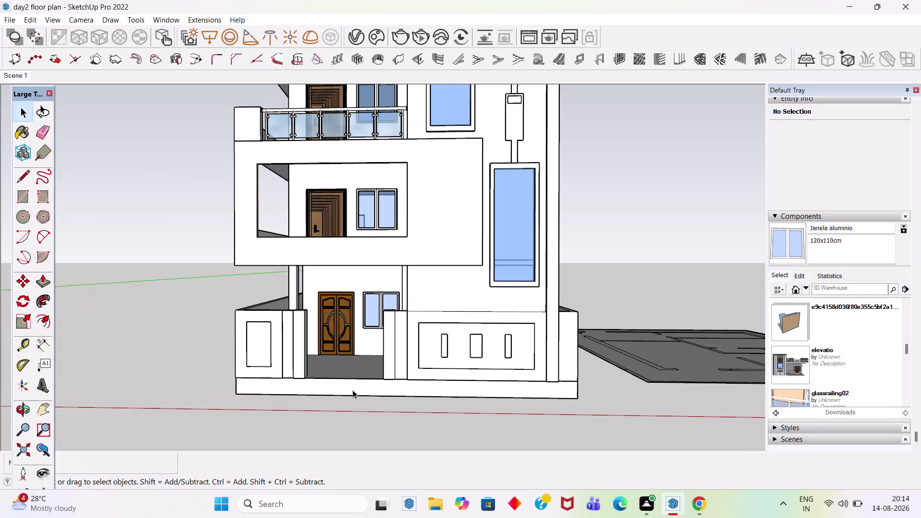
Pull a guide line 3' out from the front base edge with the Tape Measure.
scroll(down, 3)
middle_drag(343, 316, 311, 431)
scroll(up, 3)
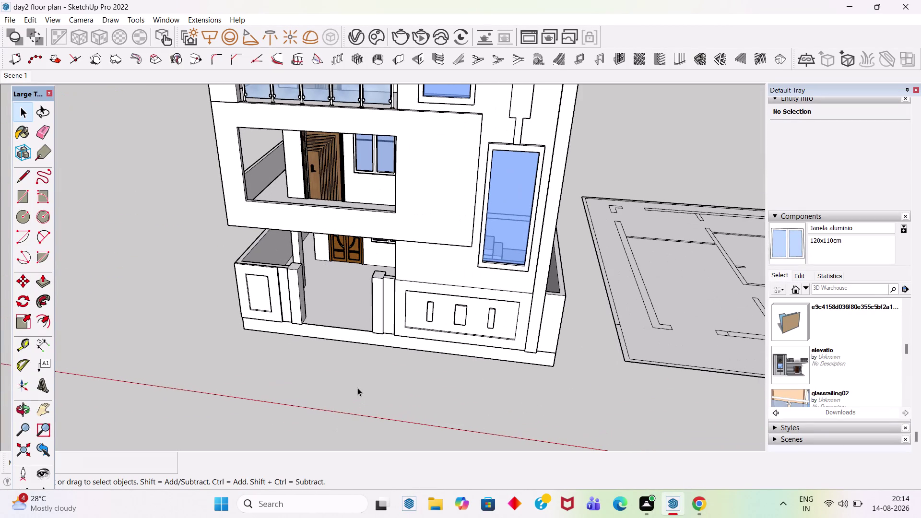
key(t)
click(382, 346)
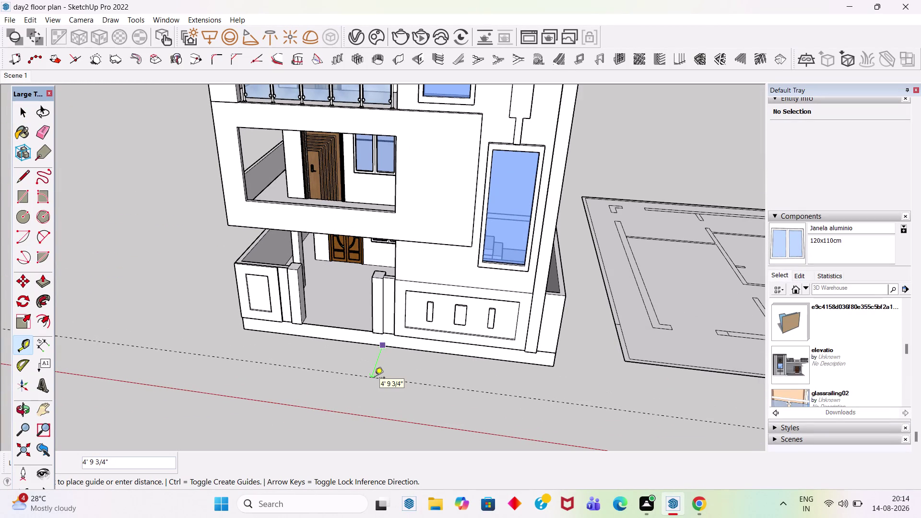
text(3')
key(Return)
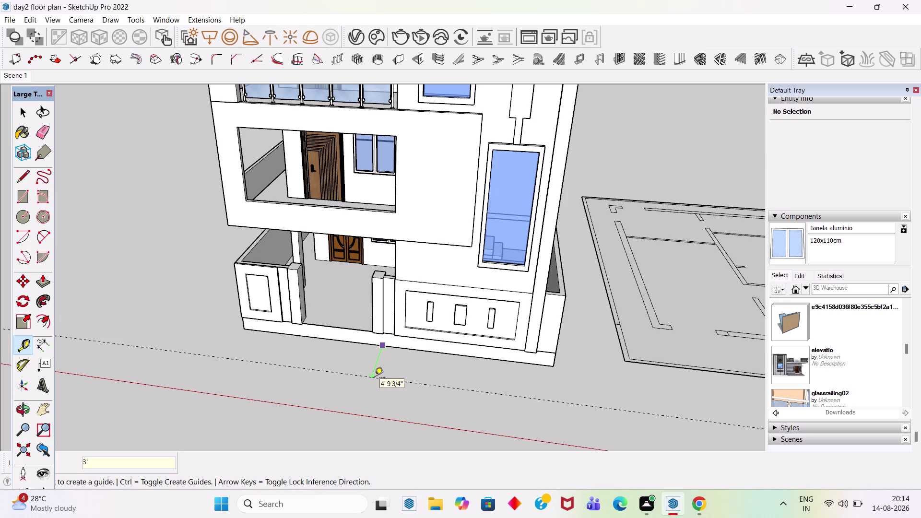
Add a guide line running from the right base corner.
scroll(up, 3)
scroll(down, 3)
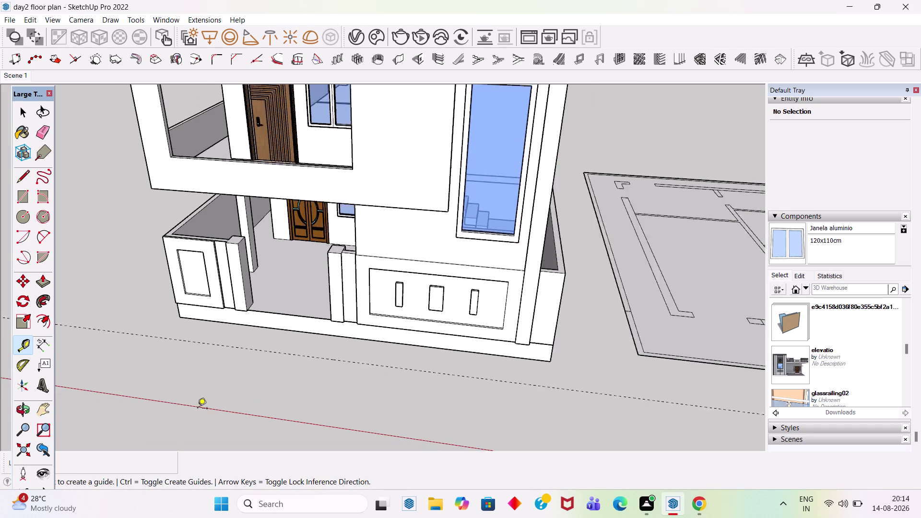
scroll(down, 3)
scroll(up, 3)
scroll(up, 3)
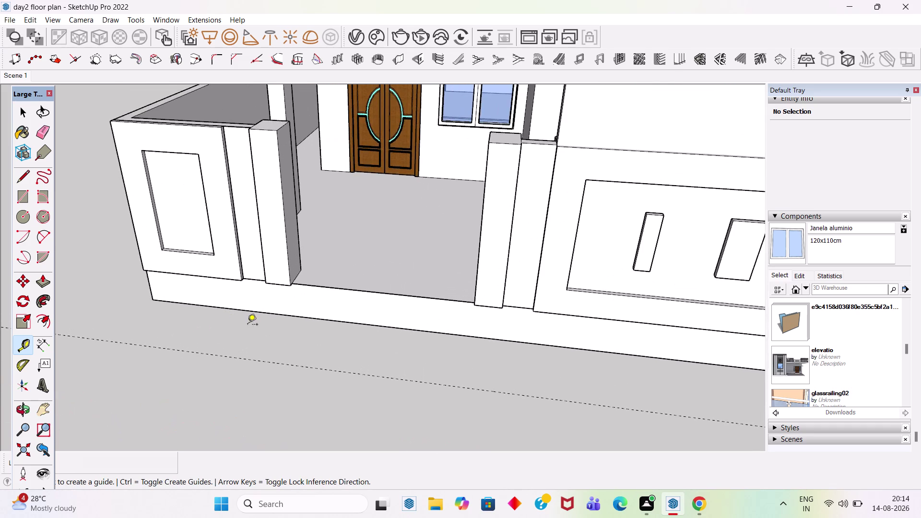
middle_drag(250, 325, 234, 256)
scroll(up, 3)
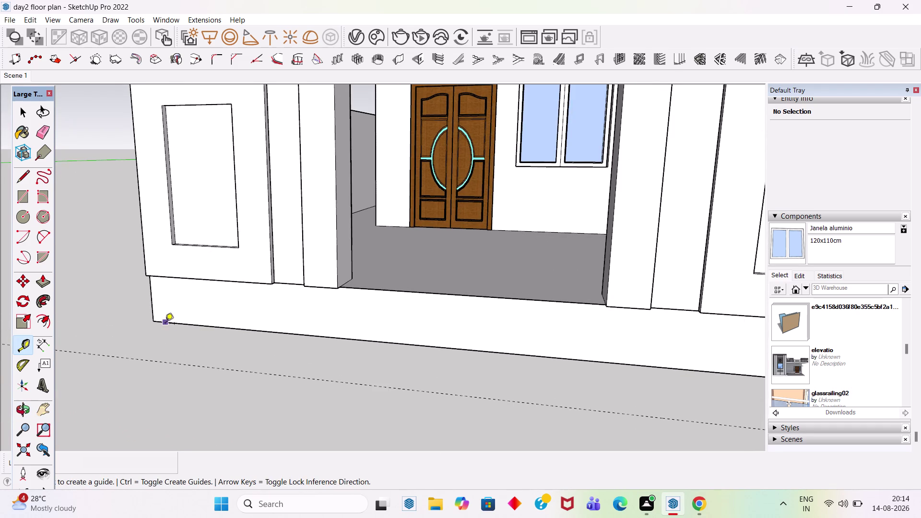
scroll(down, 3)
scroll(down, 3)
scroll(down, 3)
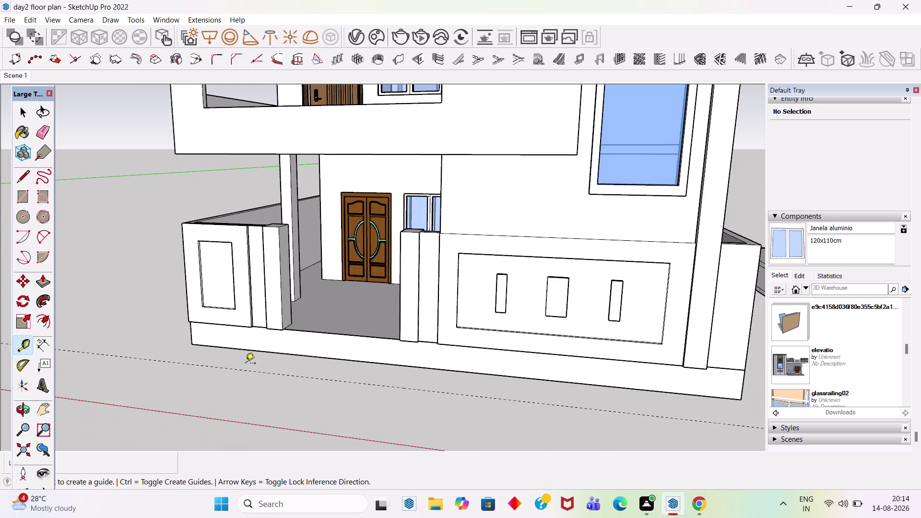
scroll(down, 3)
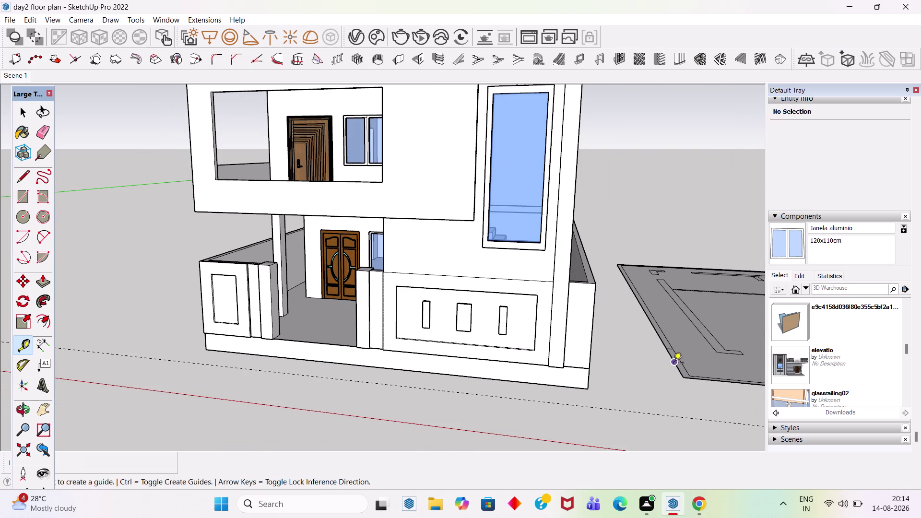
scroll(up, 3)
scroll(up, 3)
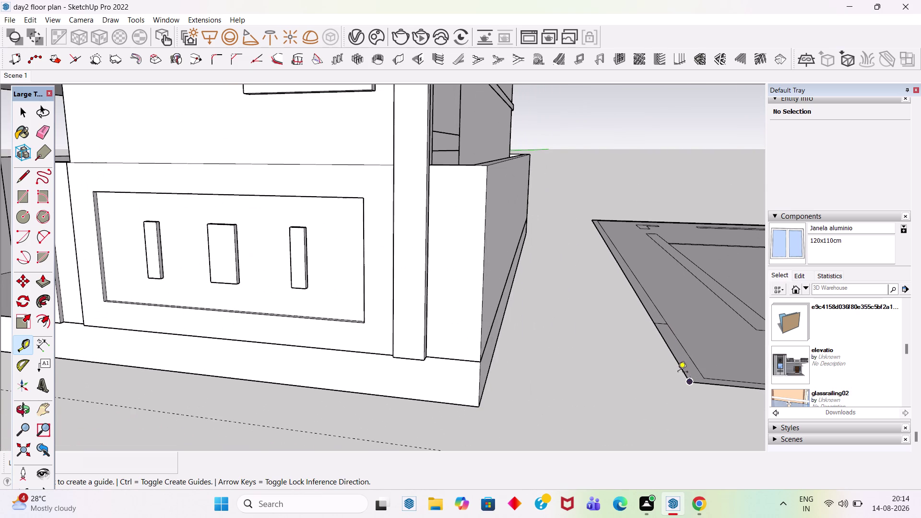
click(681, 369)
scroll(down, 3)
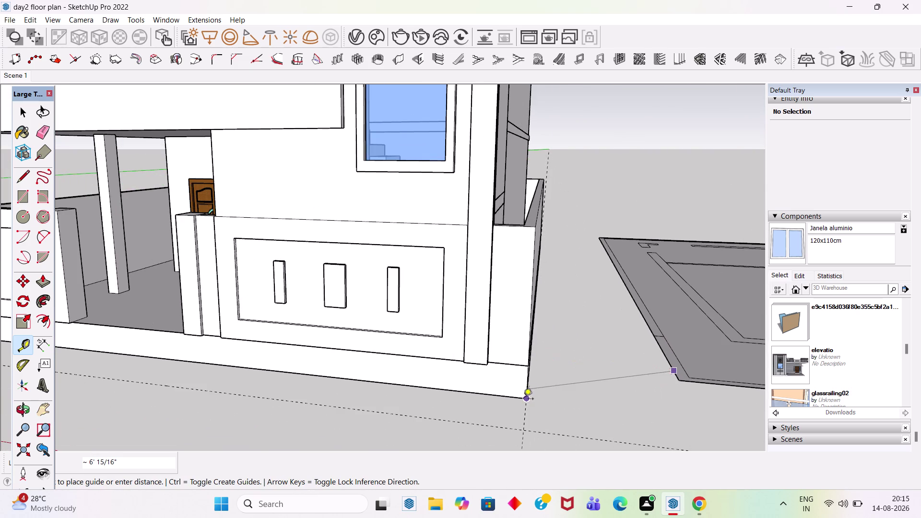
click(523, 400)
Mark the left front corner and left entrance pillar positions on the front guide.
click(525, 420)
scroll(down, 3)
scroll(up, 3)
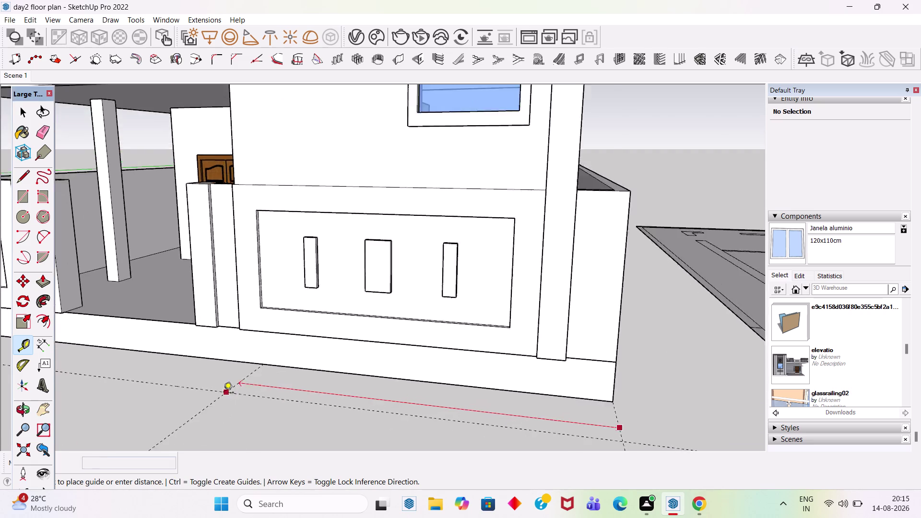
scroll(down, 3)
scroll(down, 3)
scroll(up, 3)
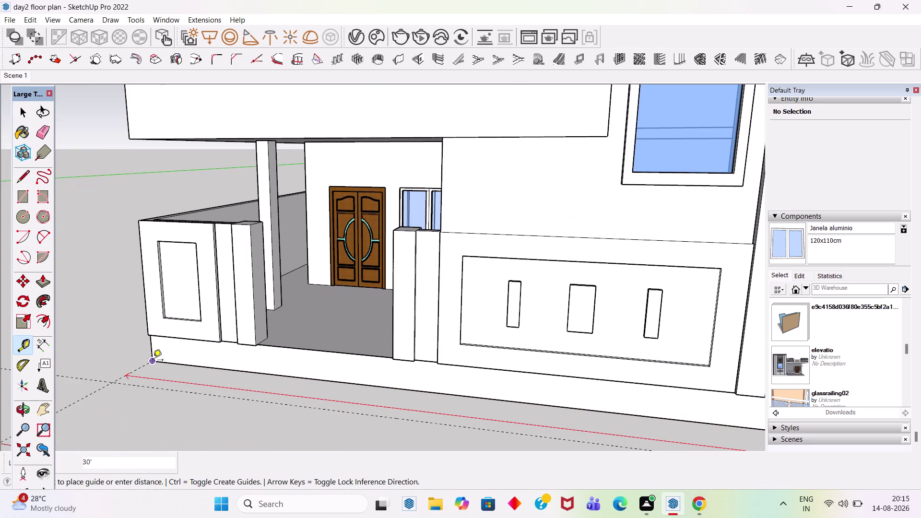
click(153, 361)
click(139, 369)
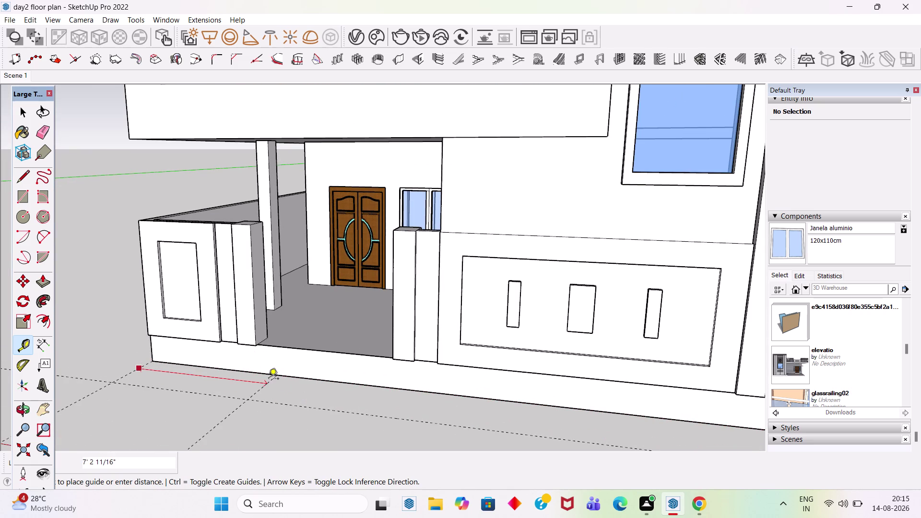
scroll(up, 3)
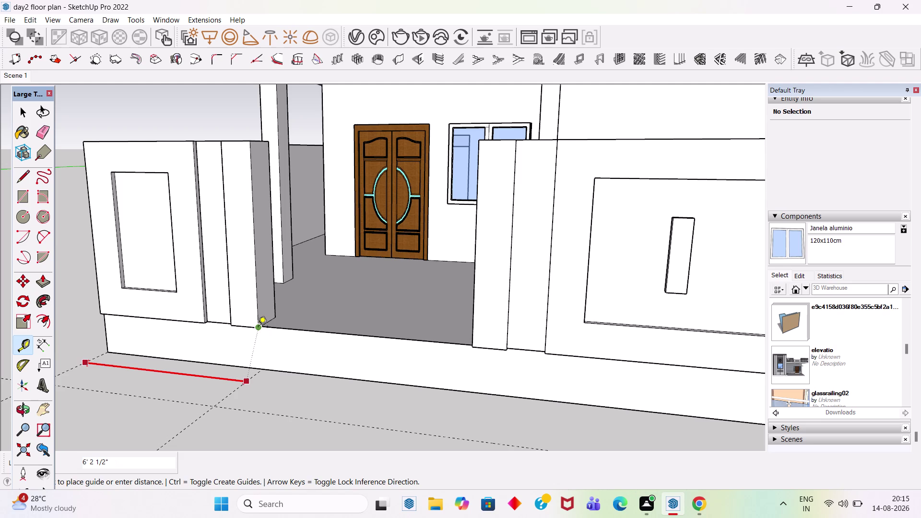
click(258, 328)
click(246, 385)
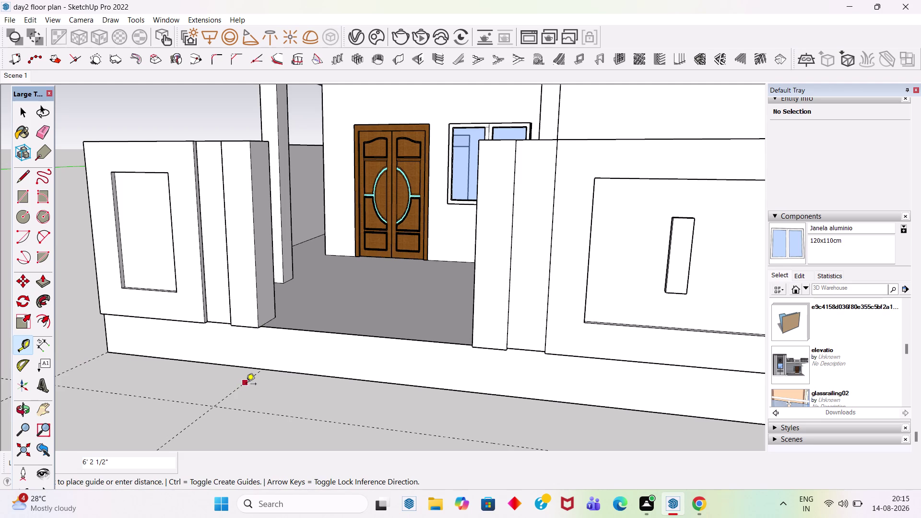
Mark the right entrance pillar position on the front guide.
middle_drag(468, 345, 566, 363)
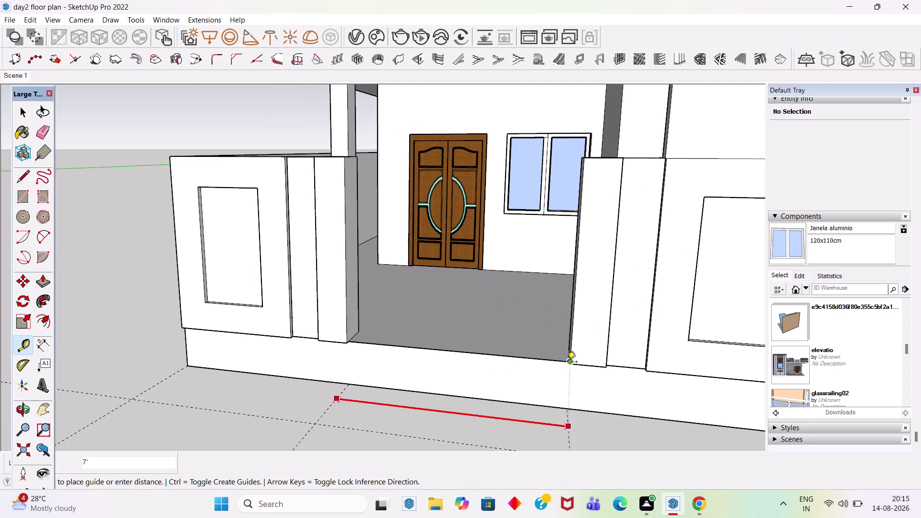
scroll(up, 3)
click(569, 361)
scroll(down, 3)
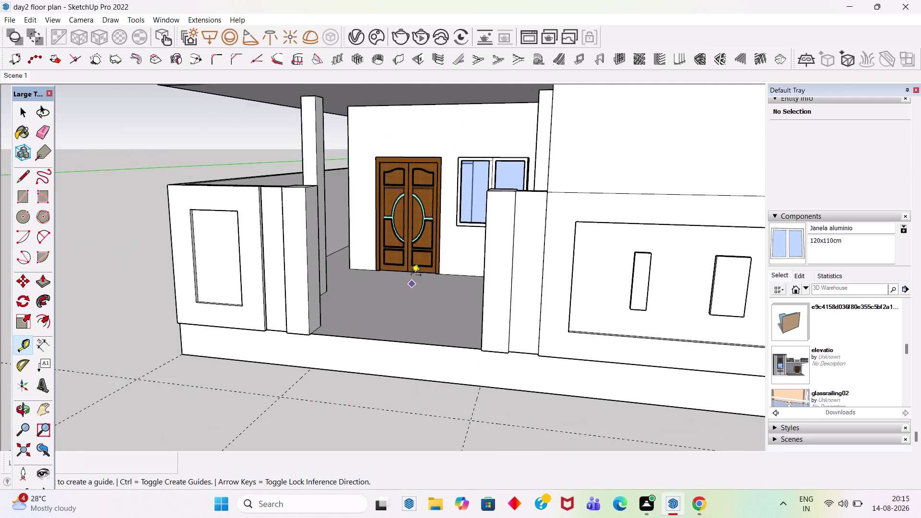
middle_drag(406, 276, 366, 386)
Draw a rectangle outlining the step below the front door.
key(r)
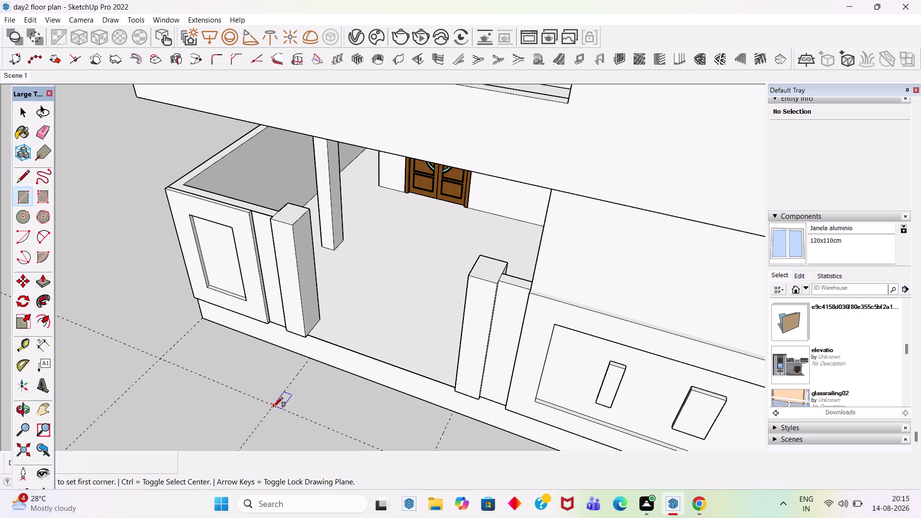
click(275, 404)
click(451, 412)
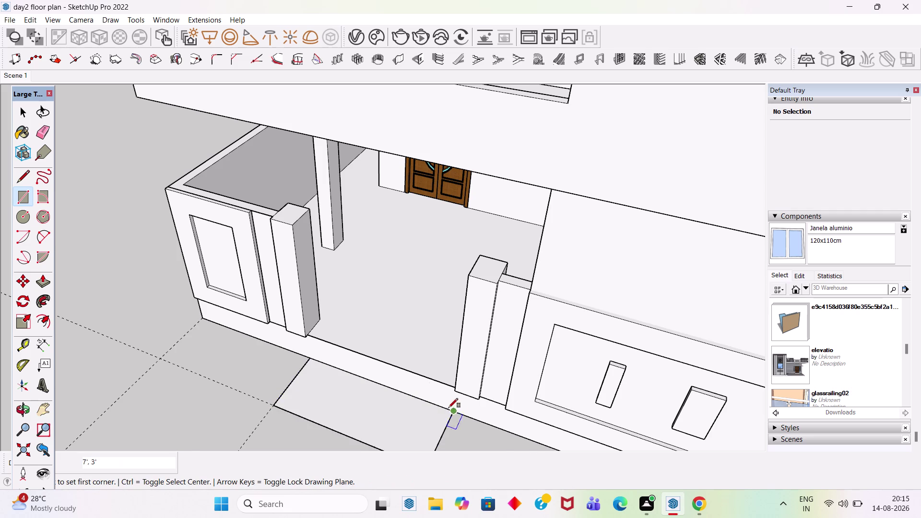
scroll(down, 3)
Push/Pull the step face up 1'6".
key(space)
key(p)
click(395, 390)
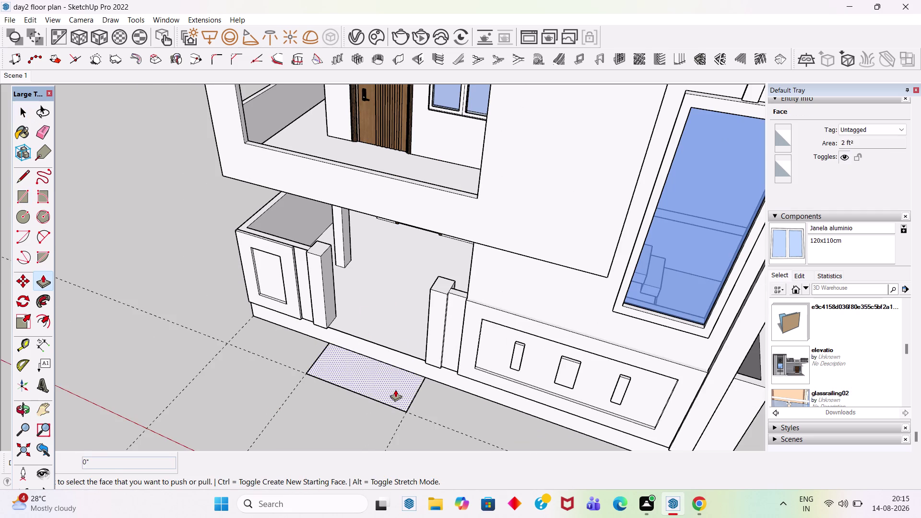
click(447, 370)
middle_drag(418, 360, 435, 272)
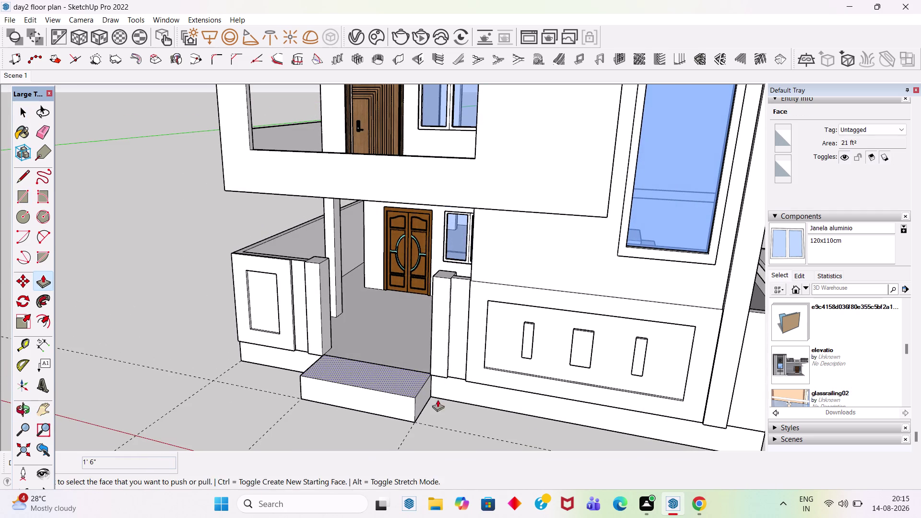
key(space)
scroll(up, 3)
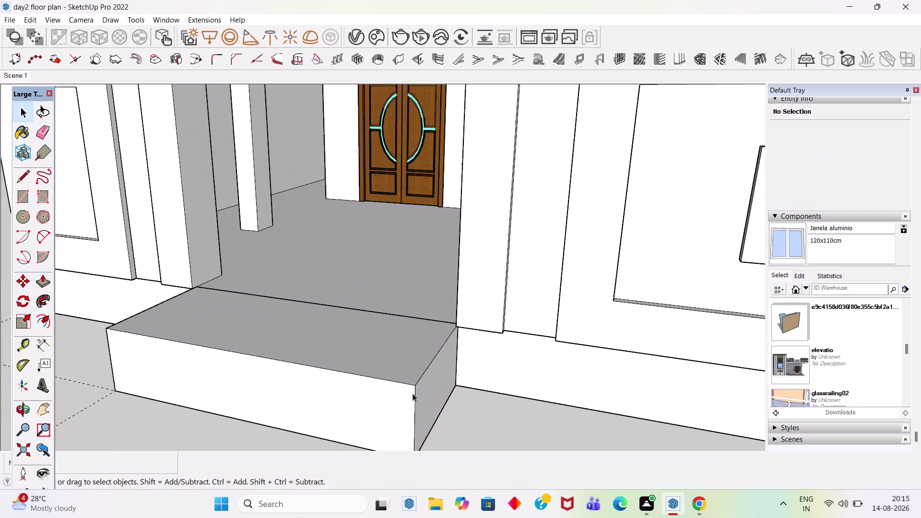
click(409, 384)
Move the block's top front edge down 1'6" to form the ramp slope.
key(m)
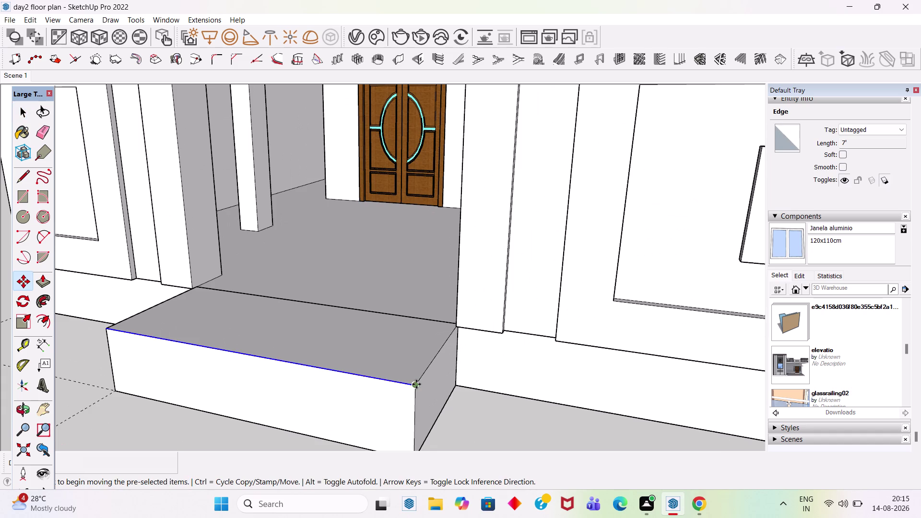
click(416, 384)
scroll(down, 3)
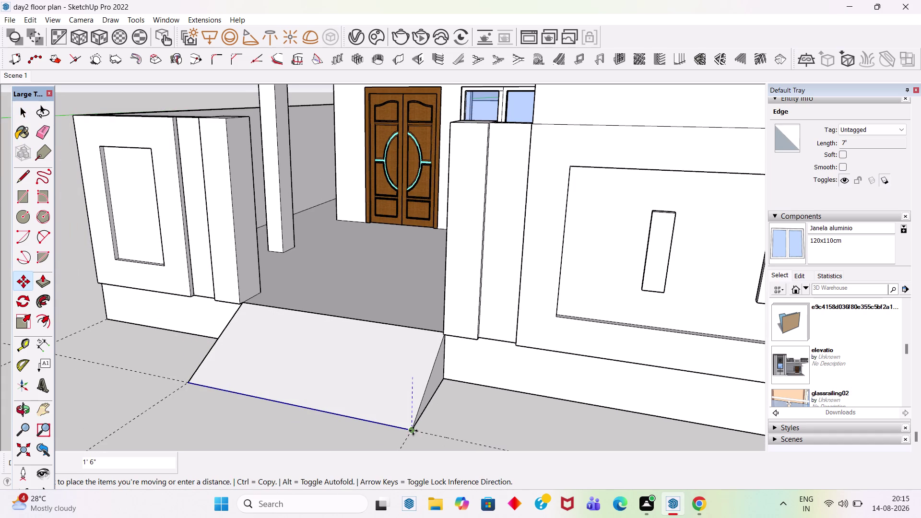
click(413, 430)
key(space)
scroll(down, 3)
Make the whole ramp, edges included, into a single group.
triple_click(402, 346)
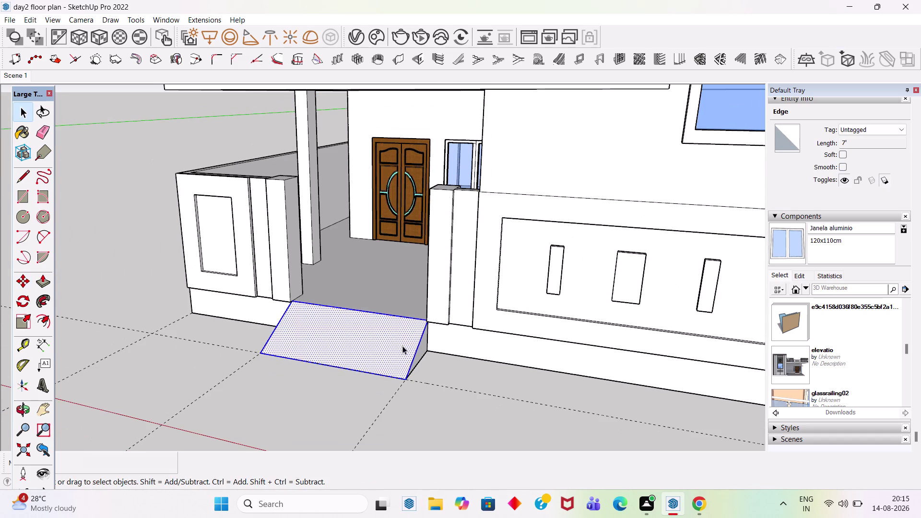
right_click(402, 346)
click(442, 212)
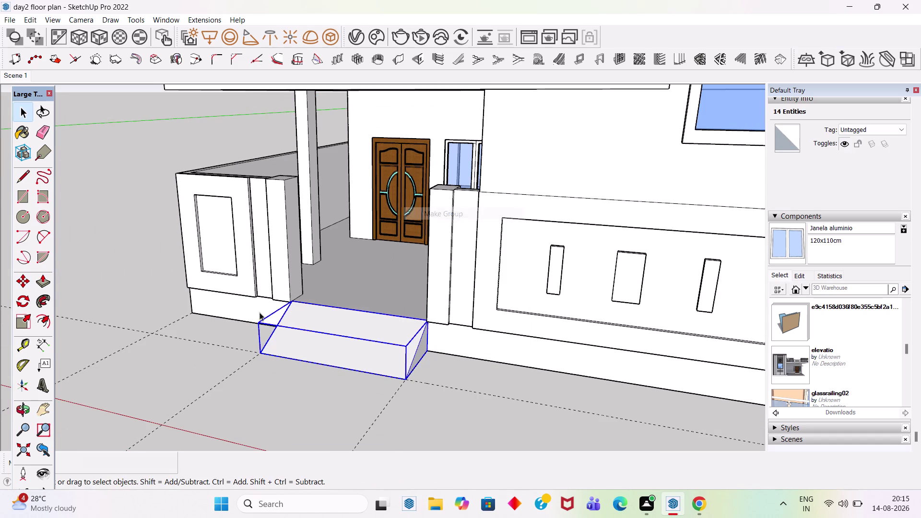
click(132, 249)
scroll(down, 3)
middle_drag(336, 319, 418, 268)
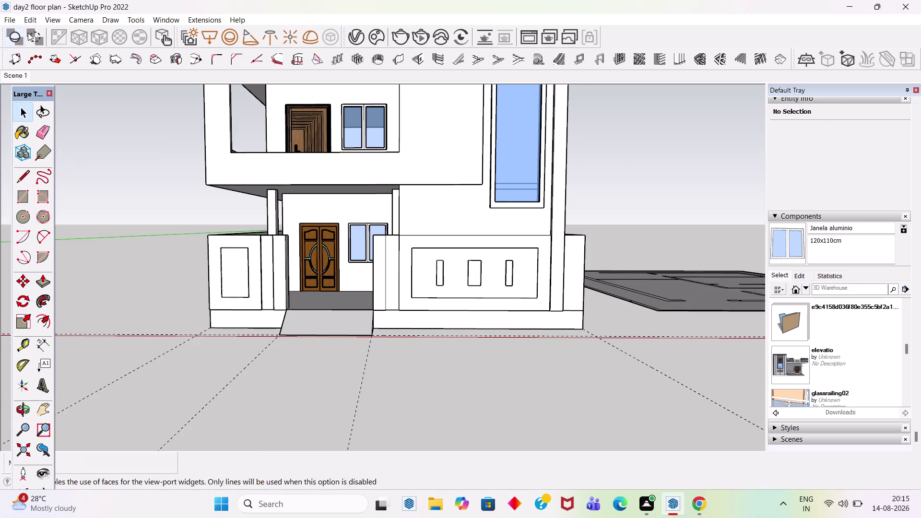
Choose an item from the top menu, then select the front scene tab.
click(30, 17)
click(70, 127)
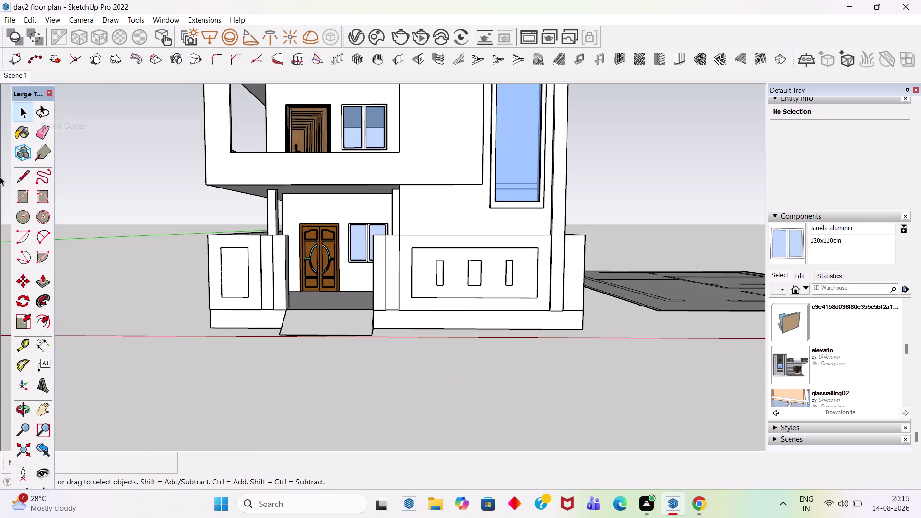
scroll(down, 3)
scroll(down, 3)
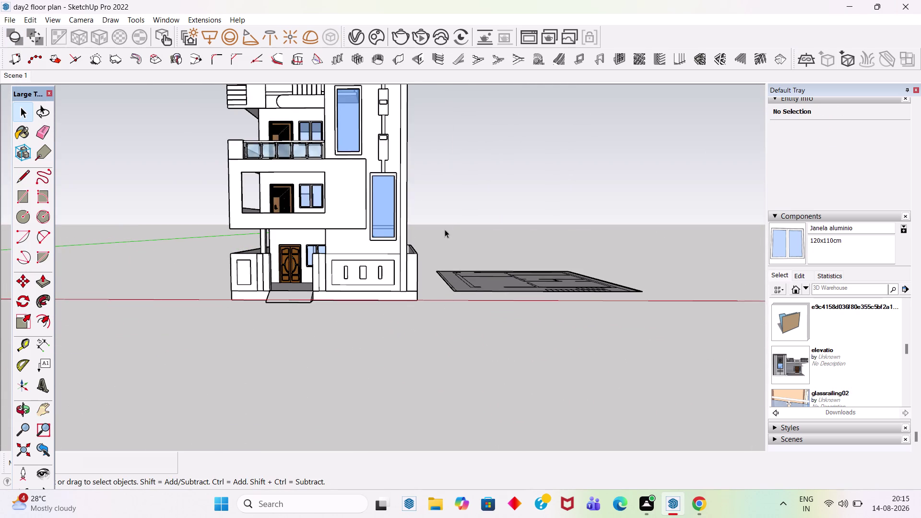
scroll(down, 3)
scroll(down, 3)
scroll(up, 3)
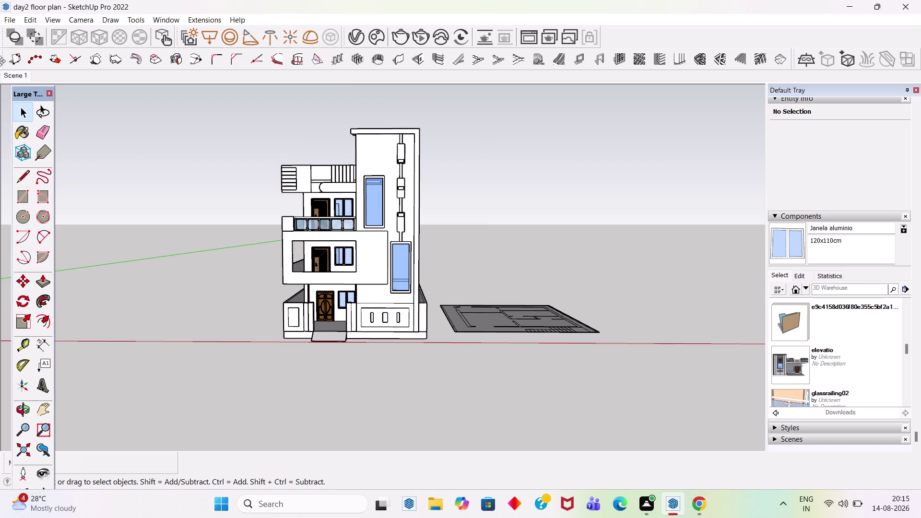
click(17, 77)
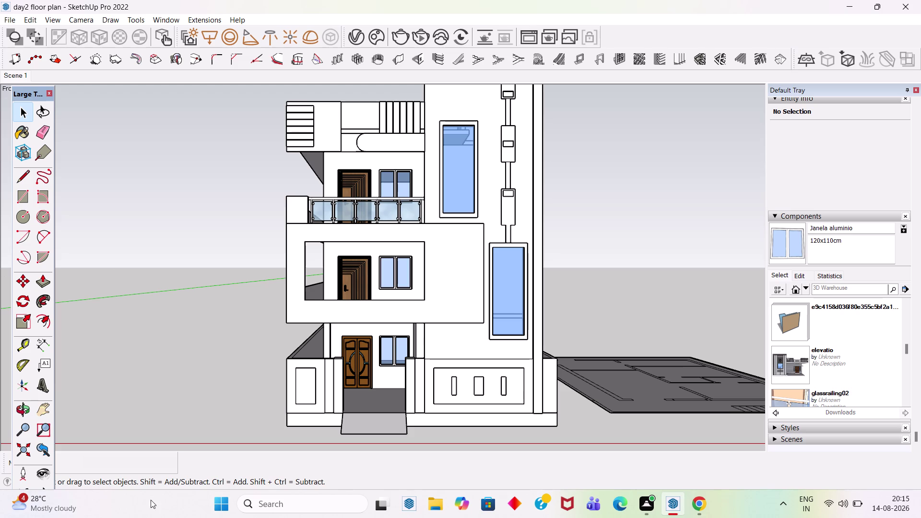
Zoom out and pan so the whole house front sits centred in view.
click(22, 430)
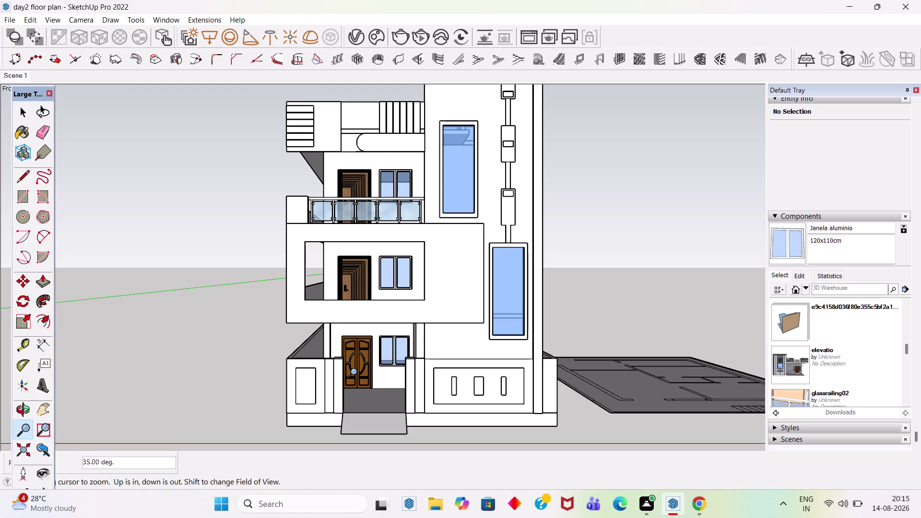
drag(376, 374, 385, 406)
click(45, 408)
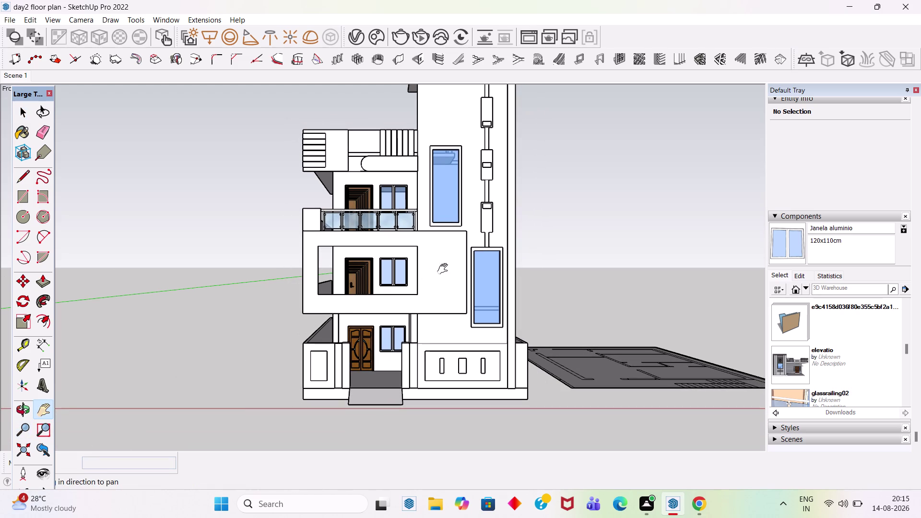
drag(435, 264, 436, 298)
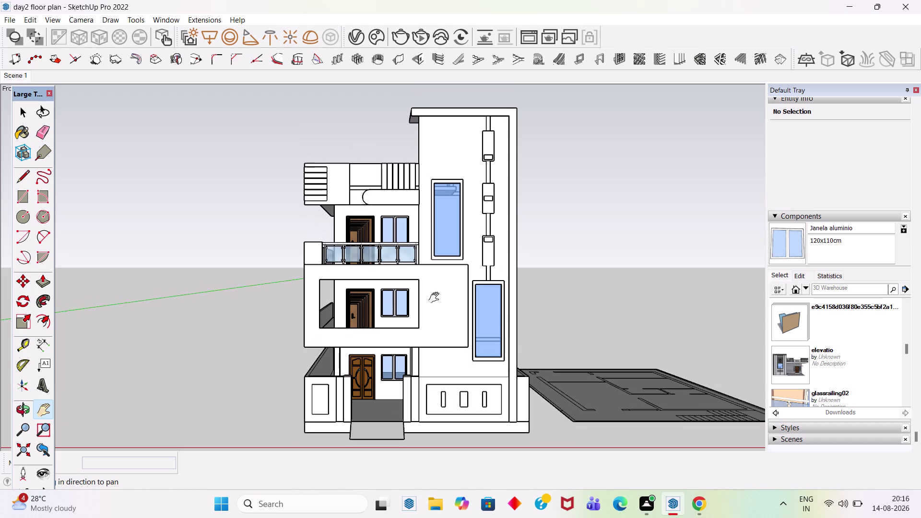
drag(436, 298, 436, 295)
click(605, 252)
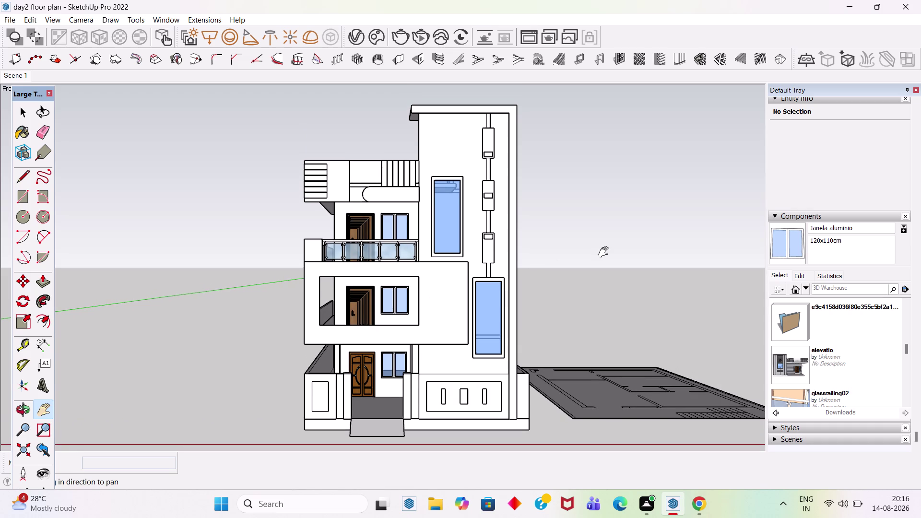
Update the front scene with this framing and return to the Select tool.
right_click(24, 75)
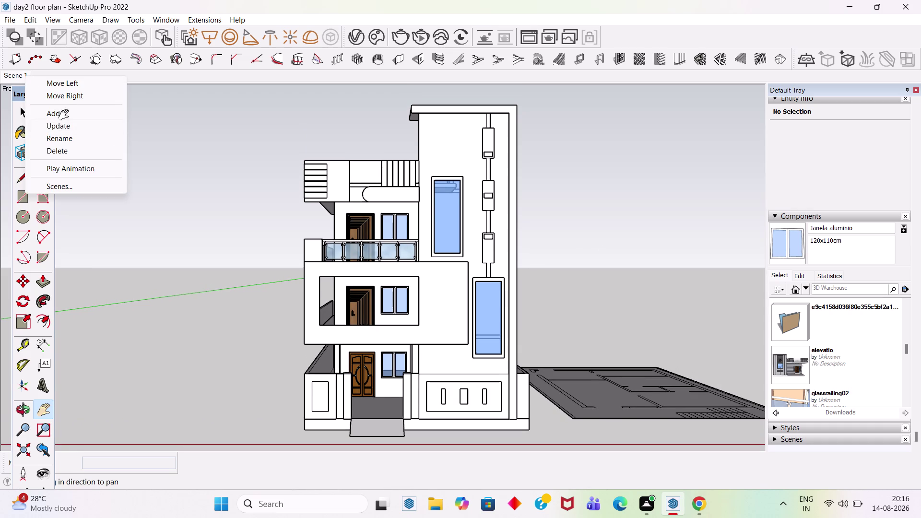
click(72, 126)
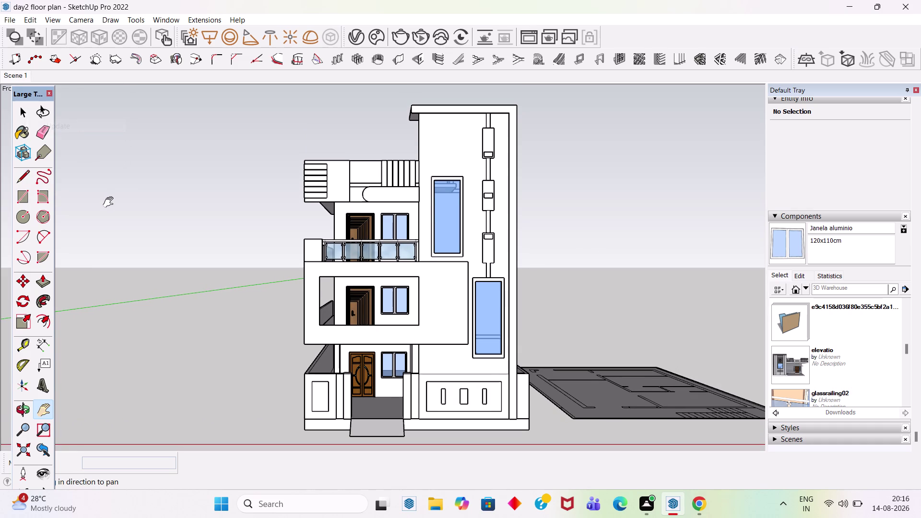
key(space)
click(133, 223)
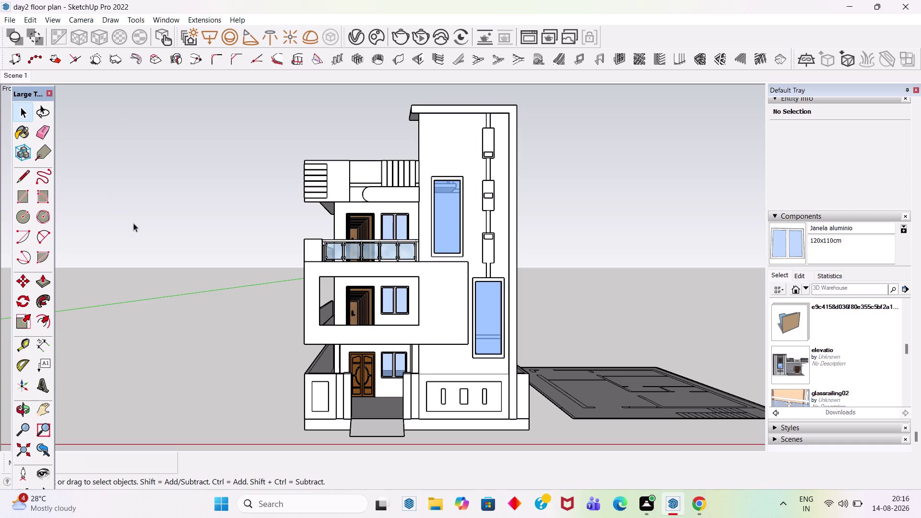